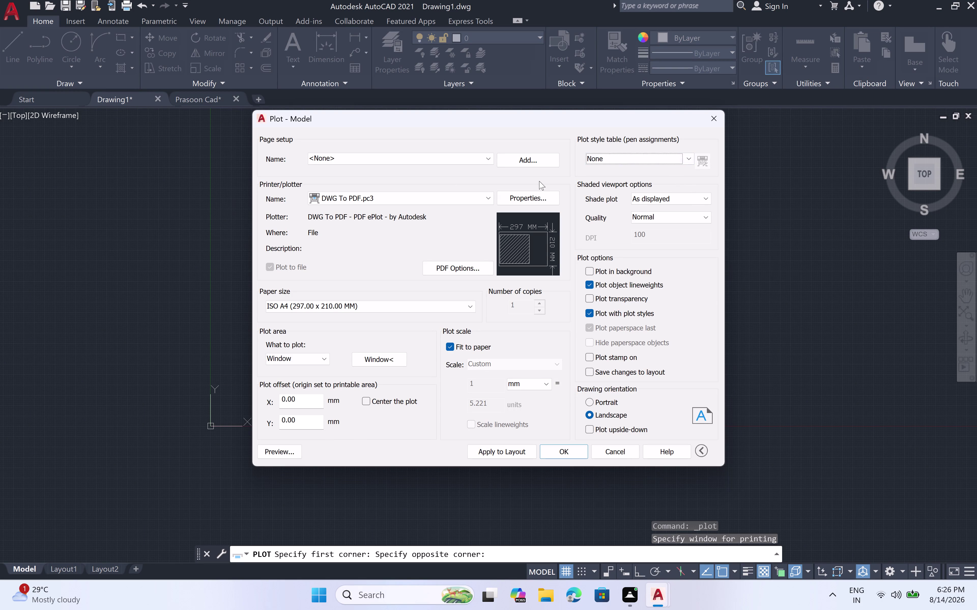
Cancel the earlier plot setup, restart Plot and continue past the Batch Plot notice.
click(716, 125)
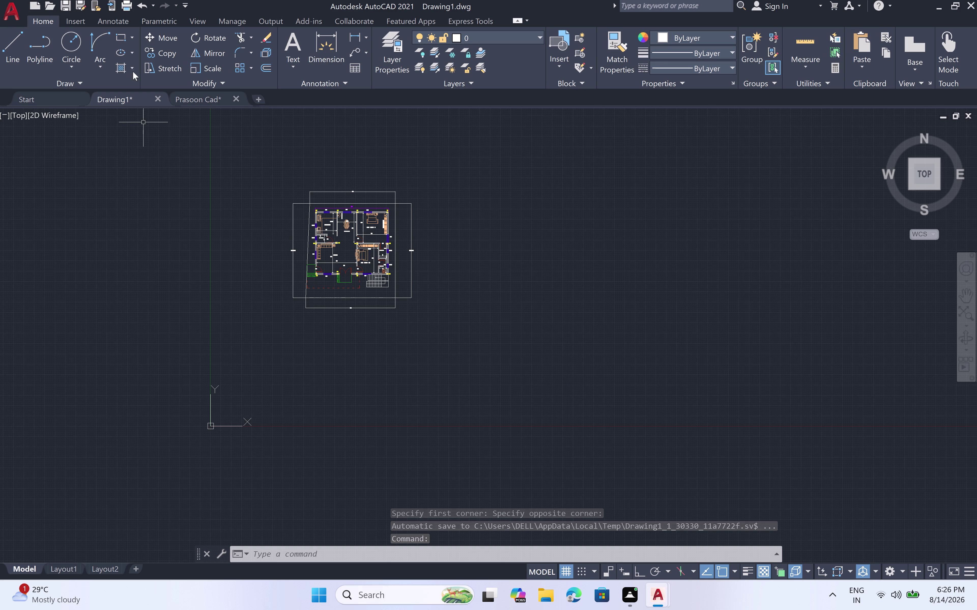
click(130, 1)
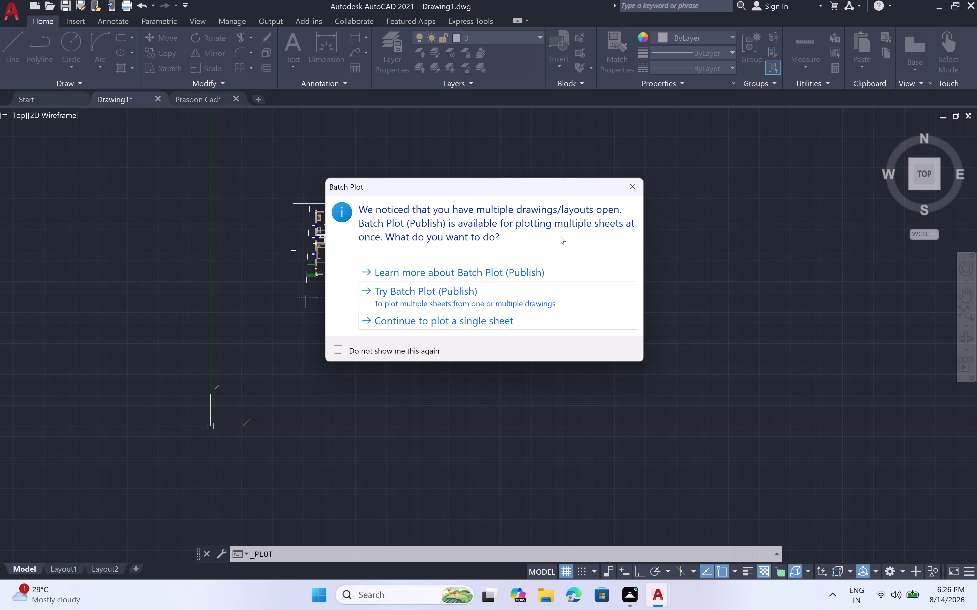
click(627, 183)
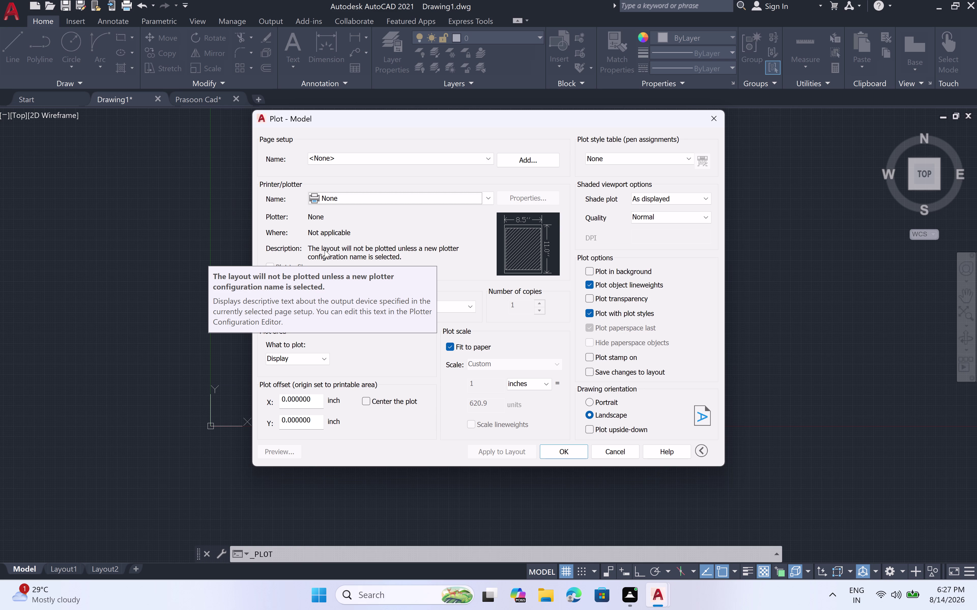
Select DWG To PDF.pc3 as the plotter and bring up its PDF options.
click(484, 196)
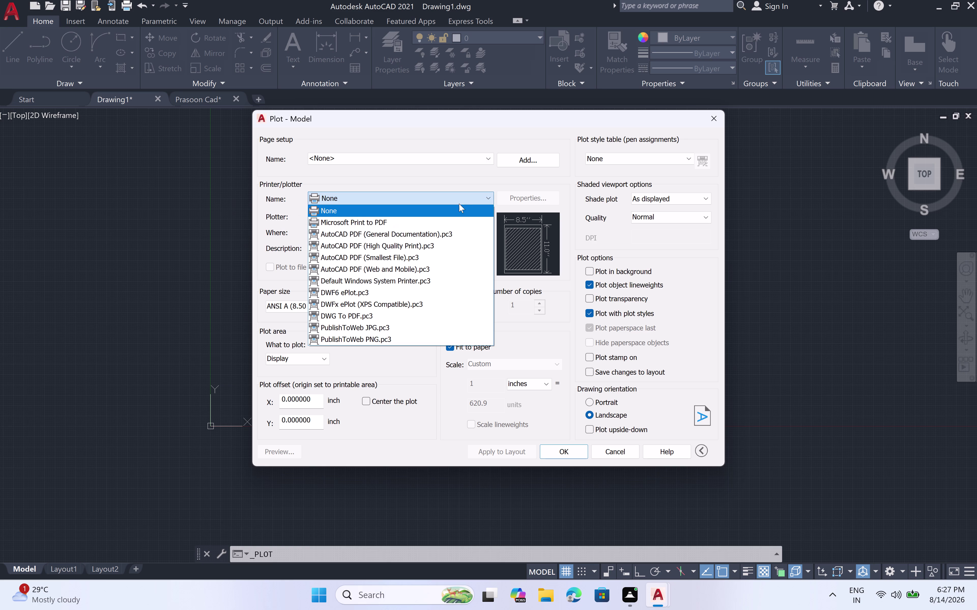
click(416, 313)
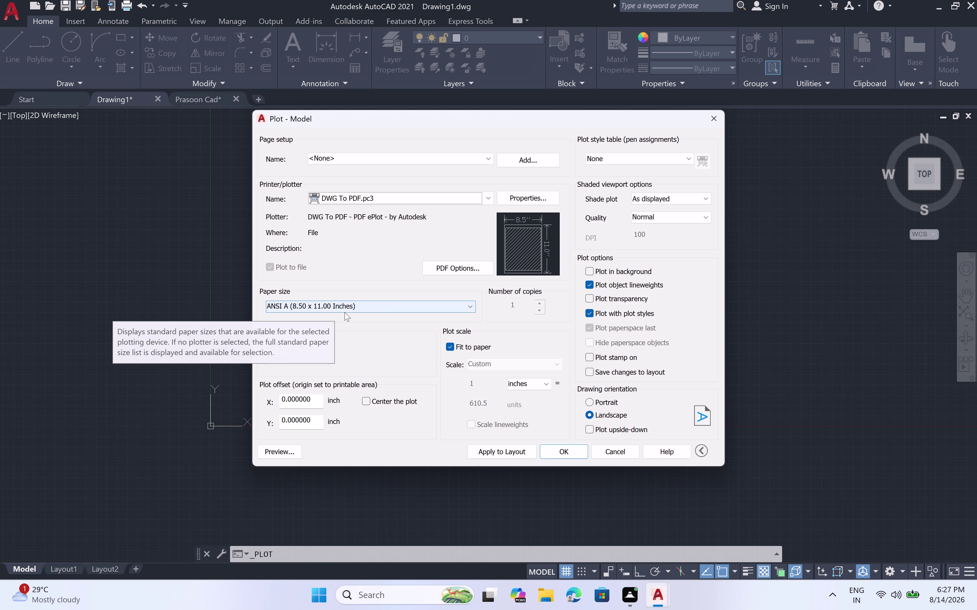
click(464, 266)
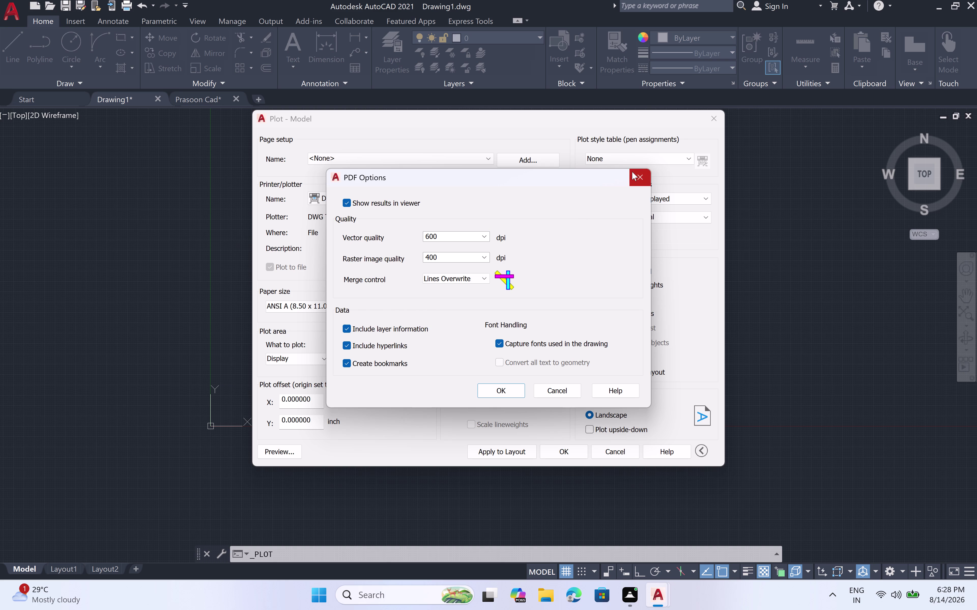
Dismiss PDF Options unchanged and show the available paper sizes.
click(512, 388)
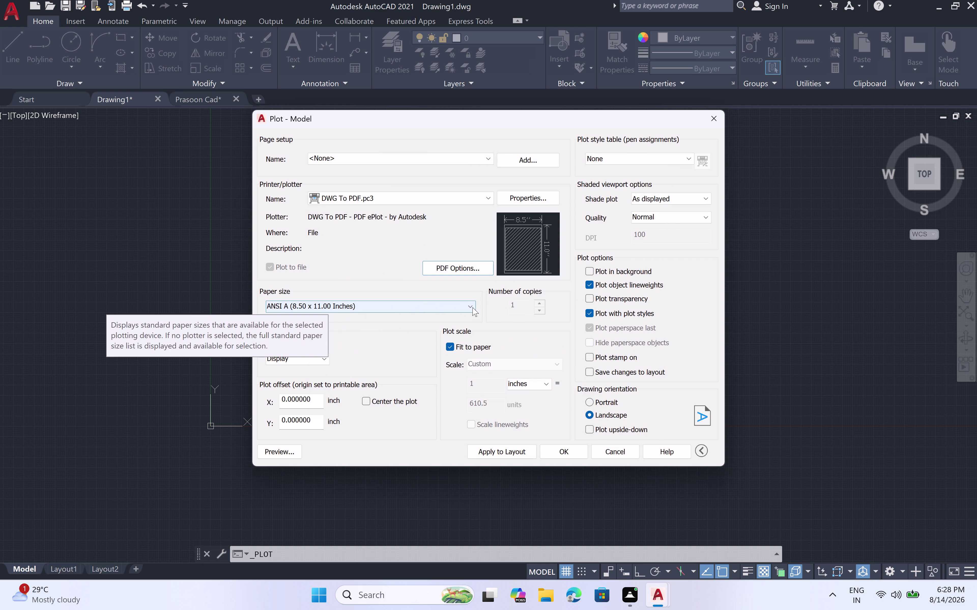
click(472, 307)
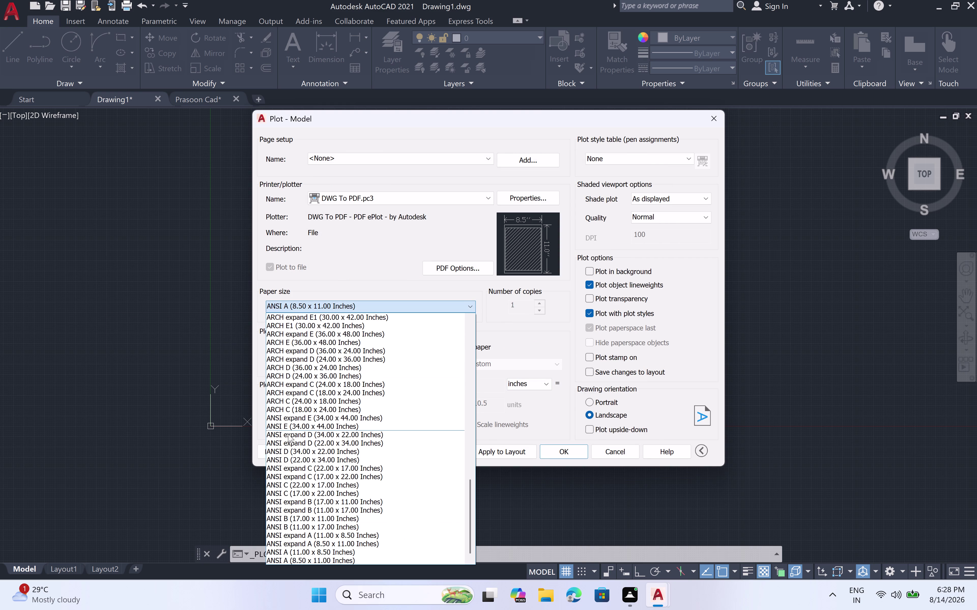
Pick ISO A4 (210.00 x 297.00 MM) from the paper size list.
scroll(down, 3)
scroll(down, 3)
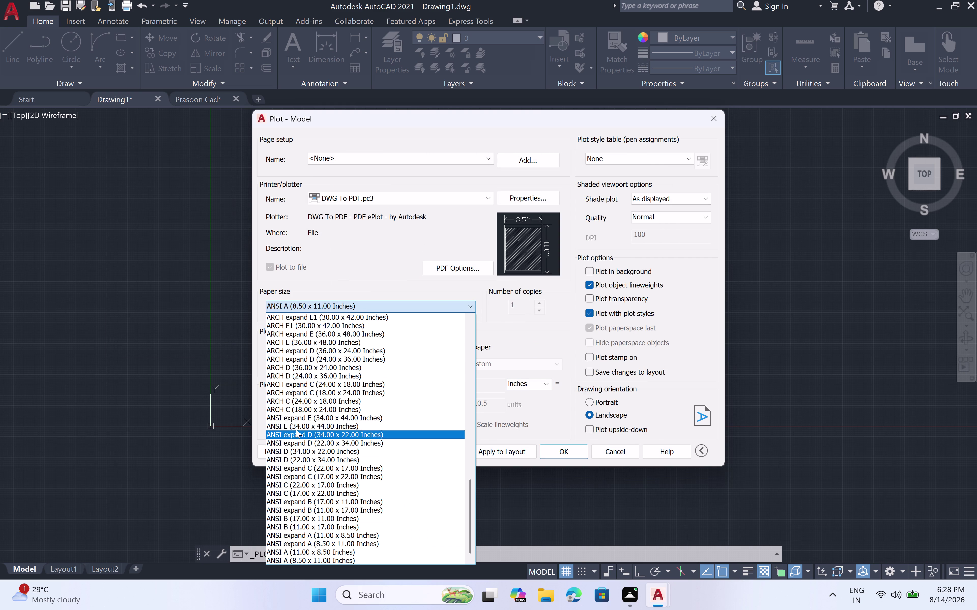
scroll(down, 3)
scroll(up, 3)
scroll(up, 3)
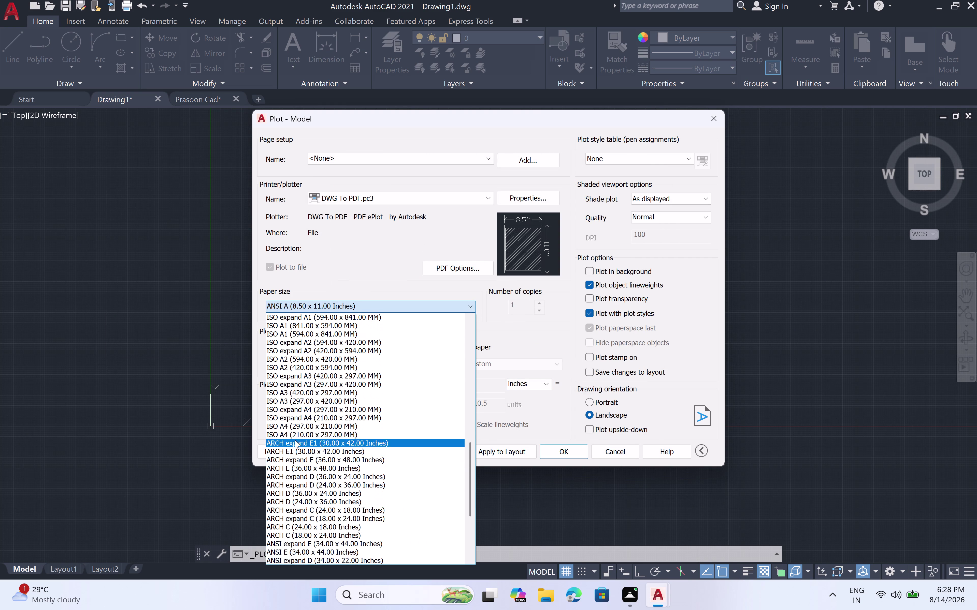
scroll(up, 3)
scroll(up, 3)
scroll(up, 3)
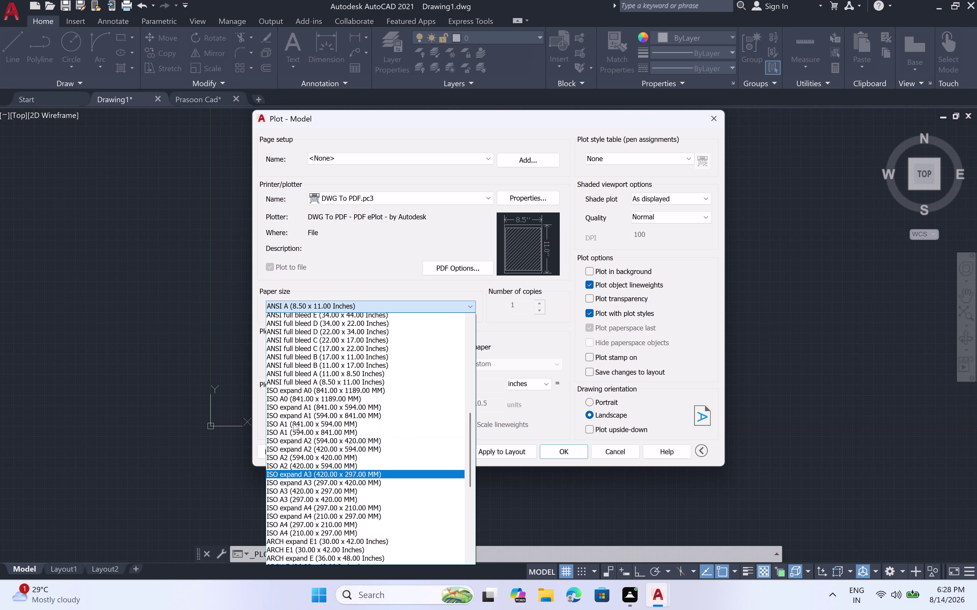
scroll(down, 3)
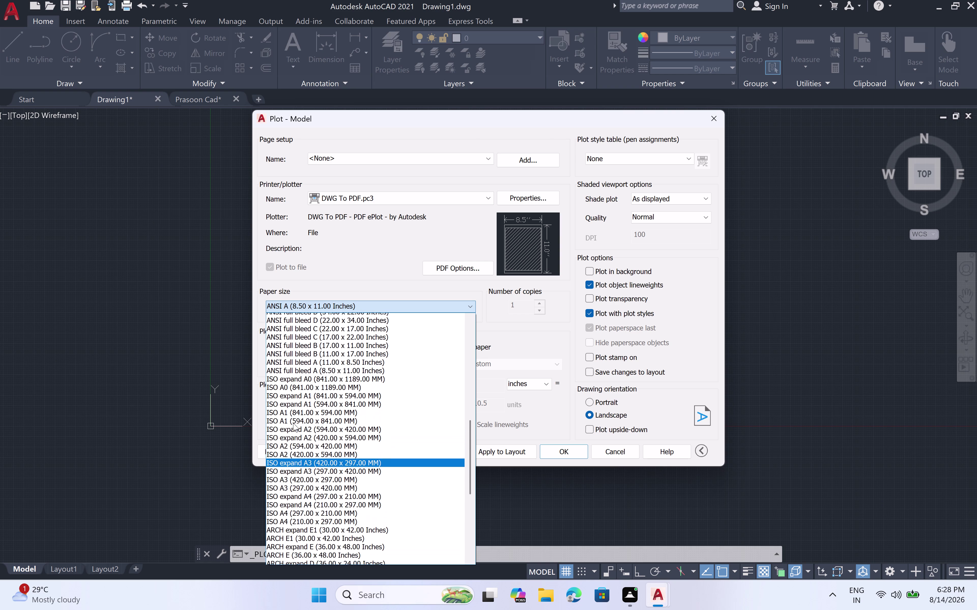
scroll(down, 3)
scroll(down, 3)
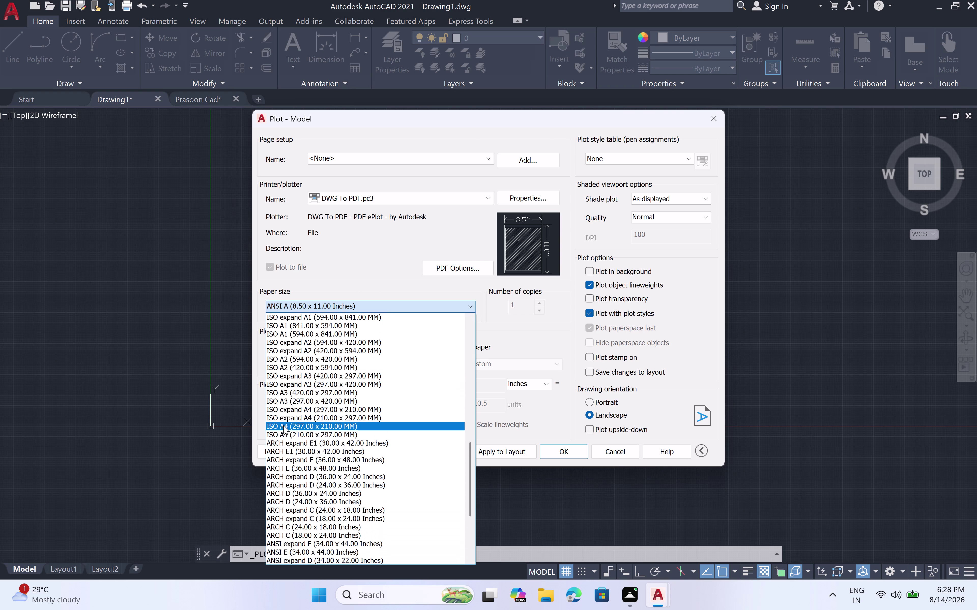
click(285, 432)
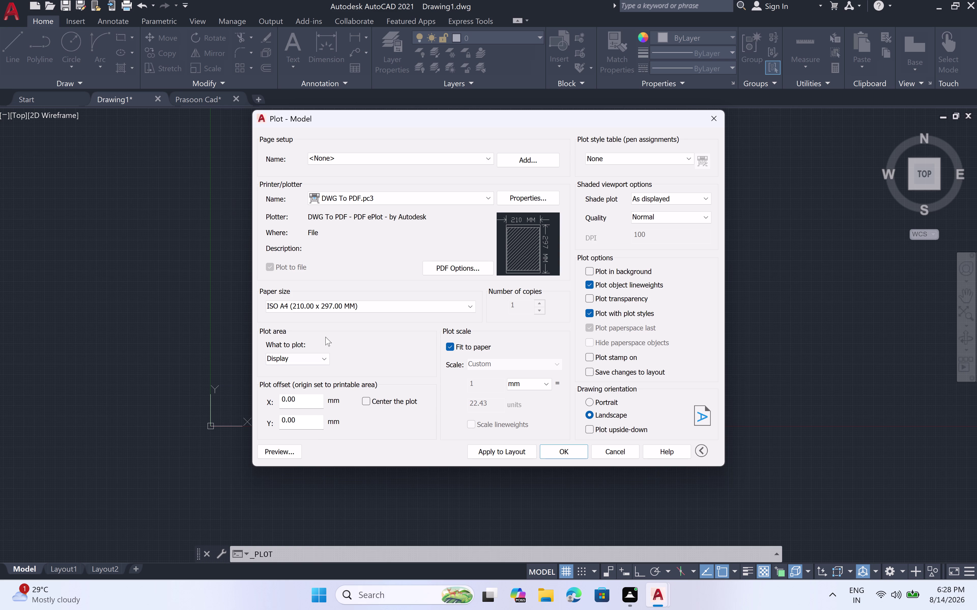
click(325, 355)
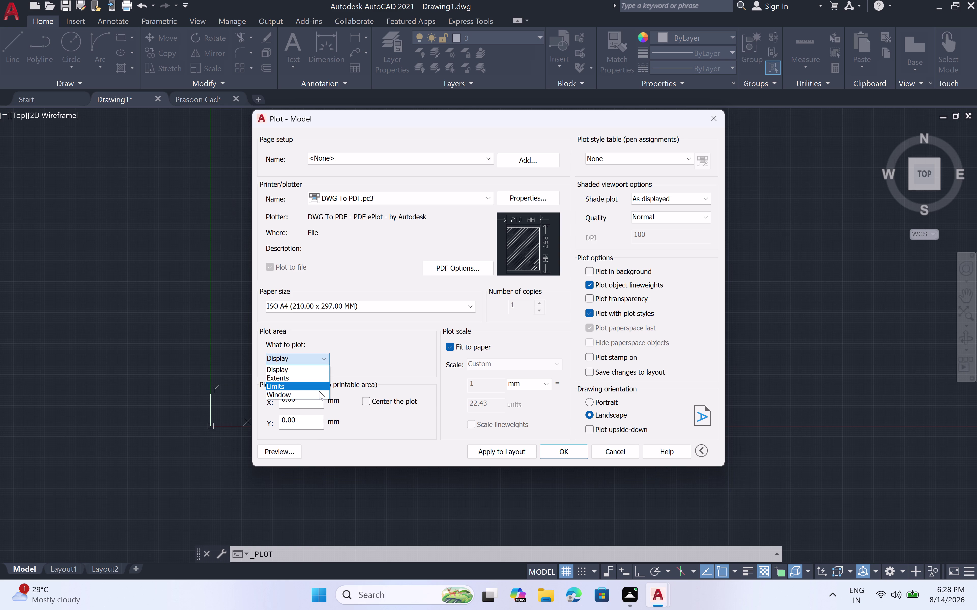
Try a plot window around the floor plan and toggle Center the plot.
click(318, 392)
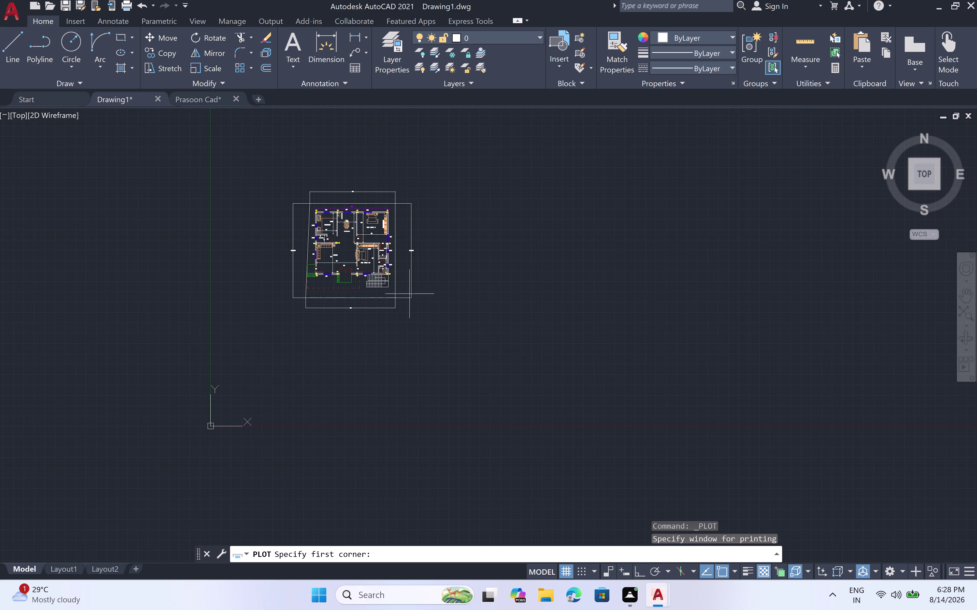
triple_click(431, 178)
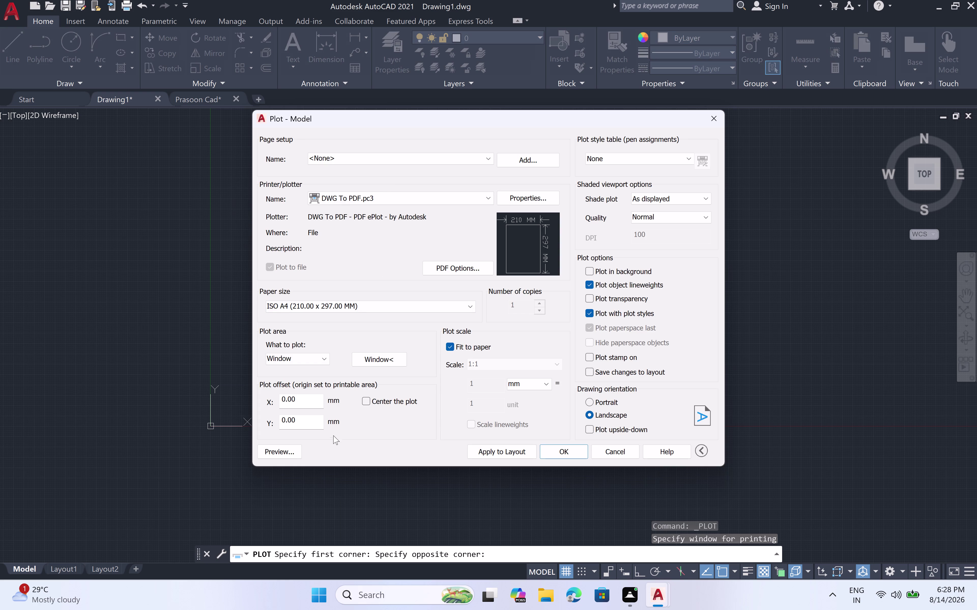
click(366, 400)
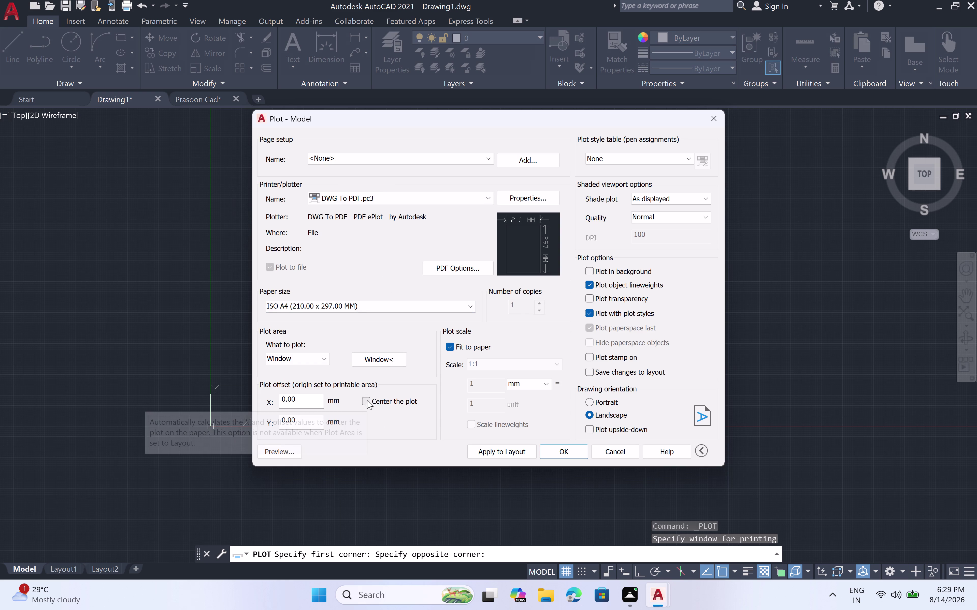
click(367, 401)
click(366, 400)
click(365, 399)
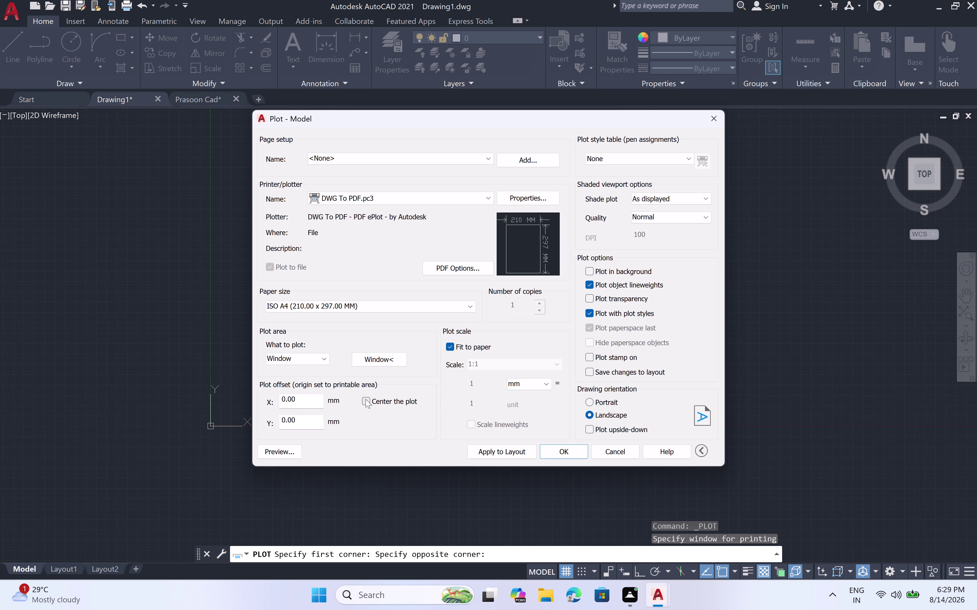
click(368, 399)
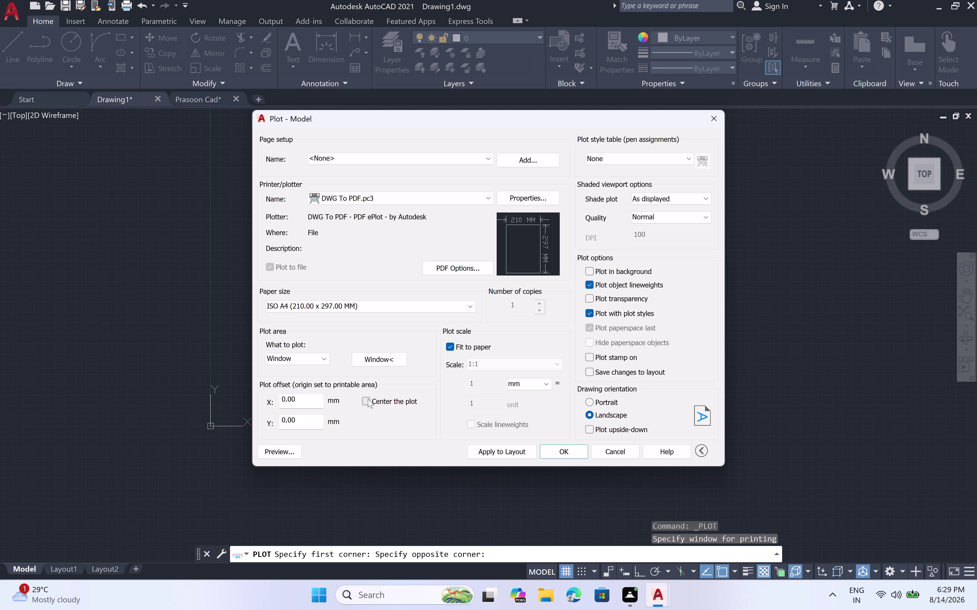
Re-pick both plot window corners around the floor plan and centre the plot.
click(367, 399)
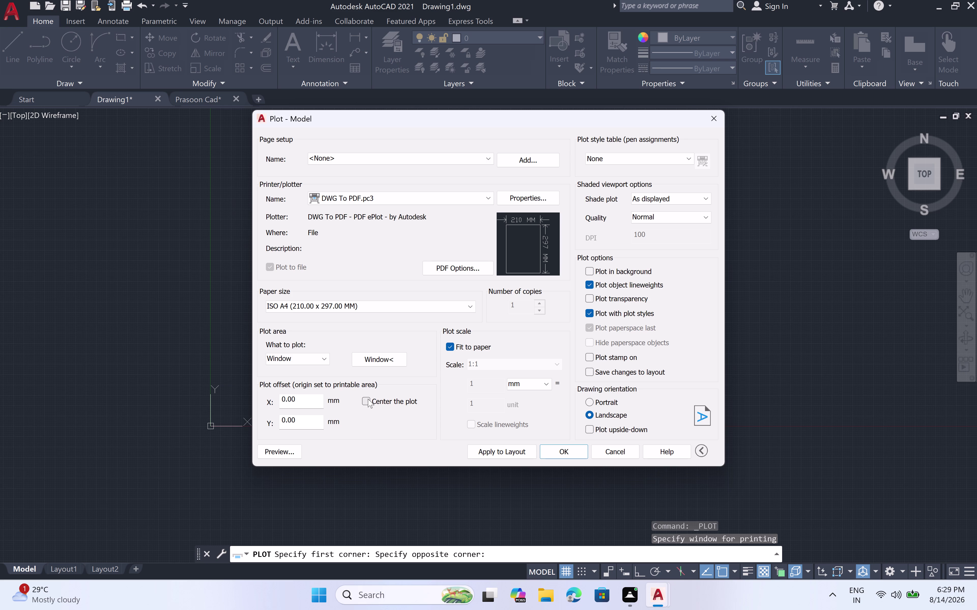
click(366, 399)
click(377, 355)
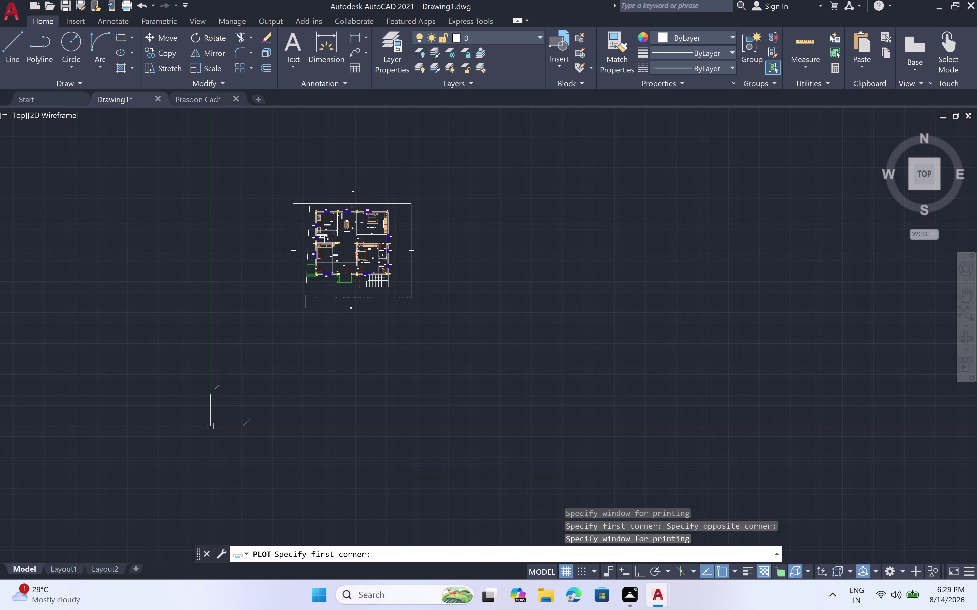
click(424, 175)
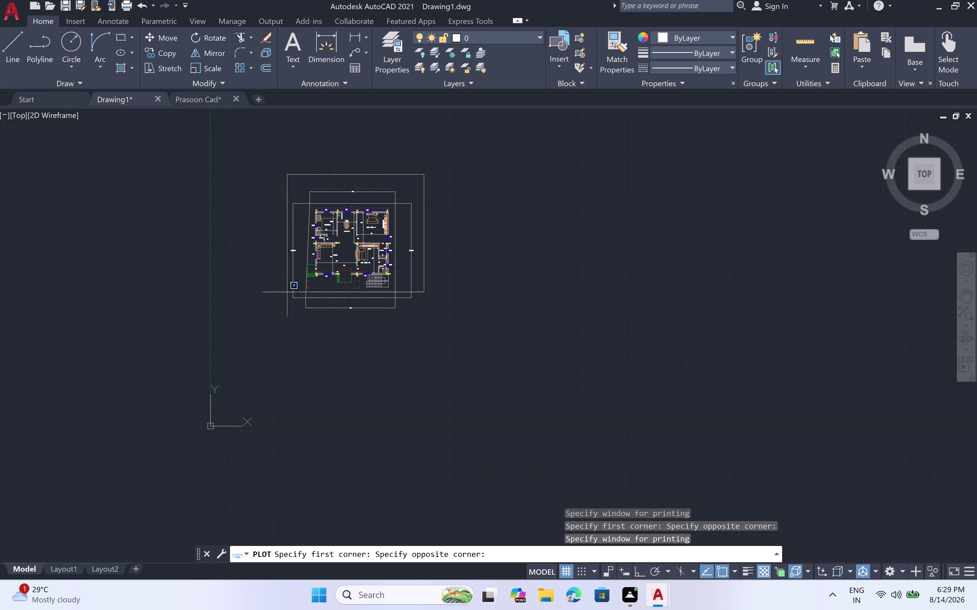
double_click(279, 322)
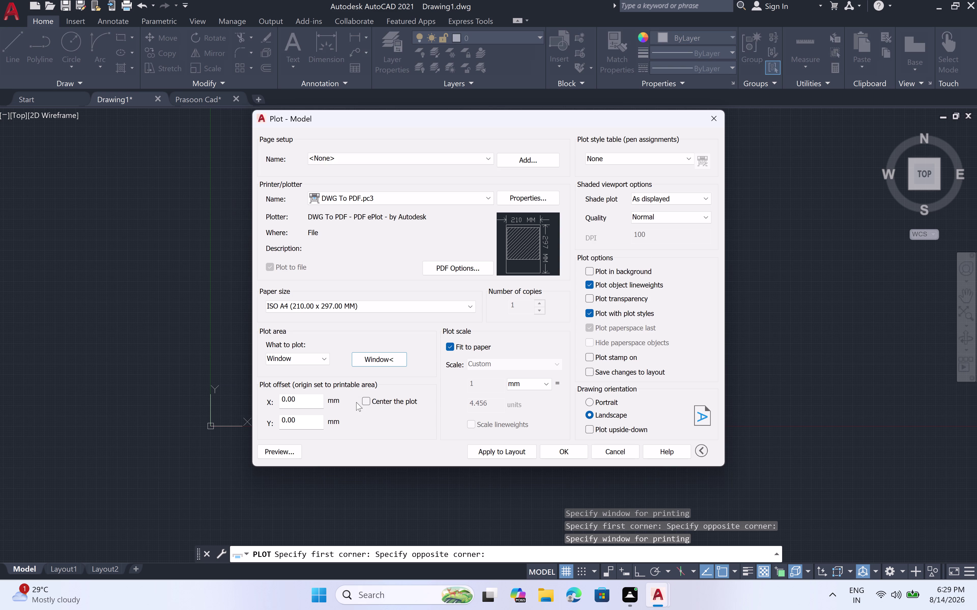
click(363, 401)
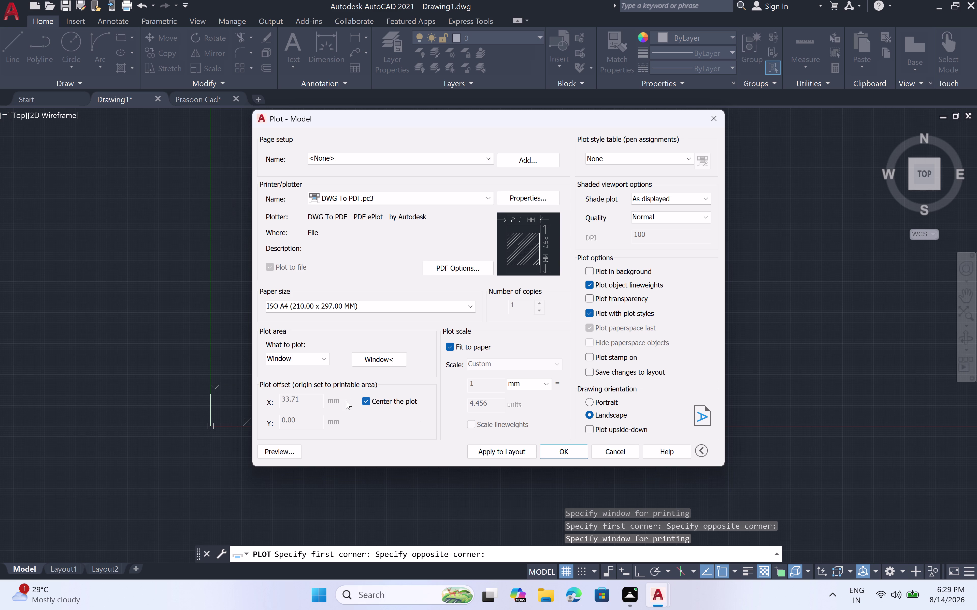
Set acad.ctb as the plot style table and apply it to all layouts.
click(367, 397)
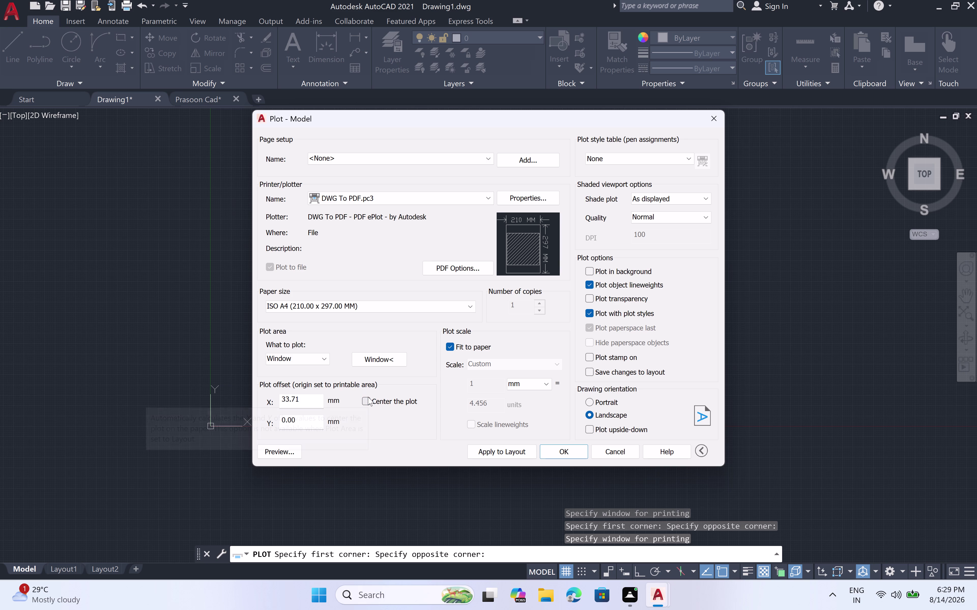
click(368, 399)
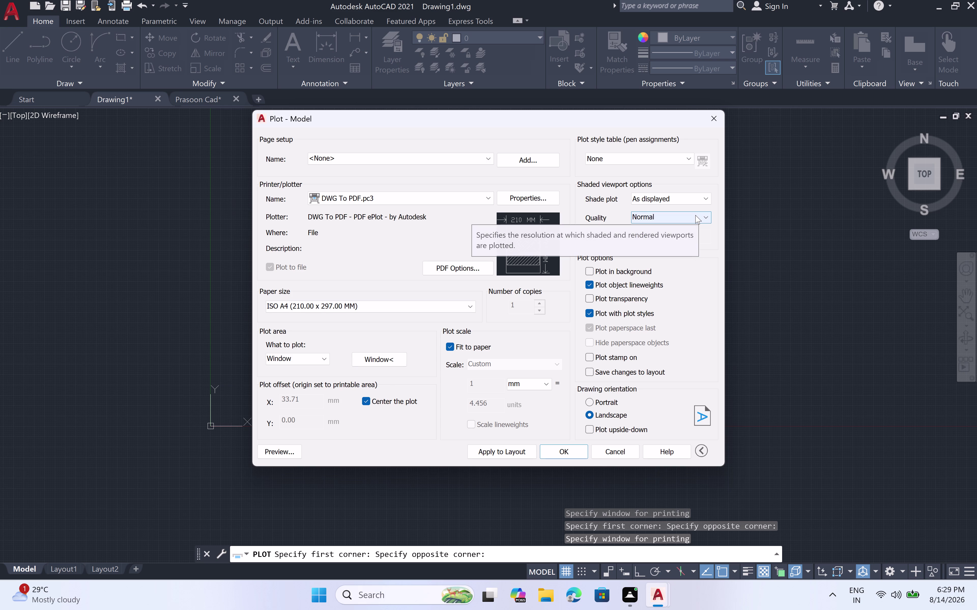
click(686, 159)
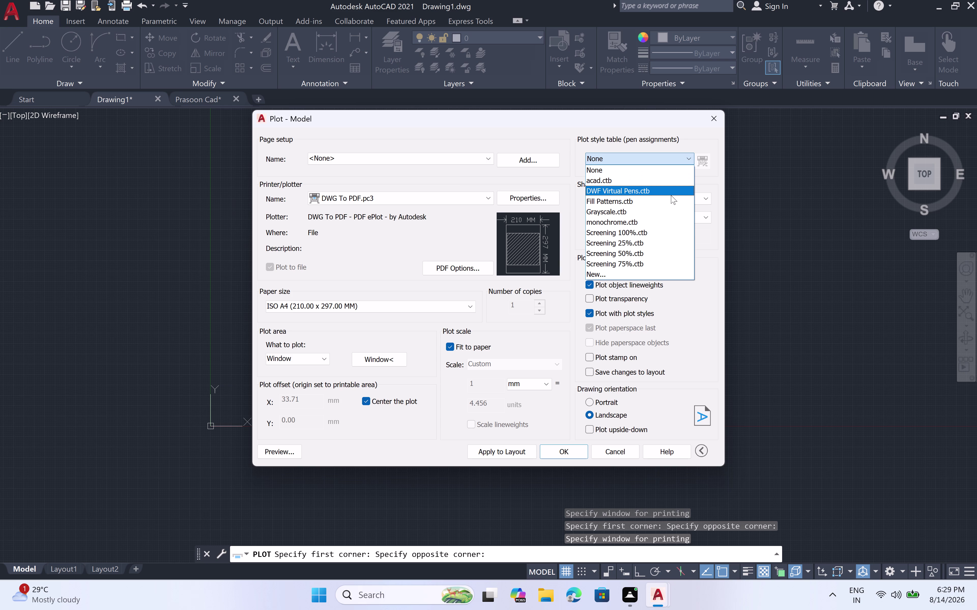
click(662, 185)
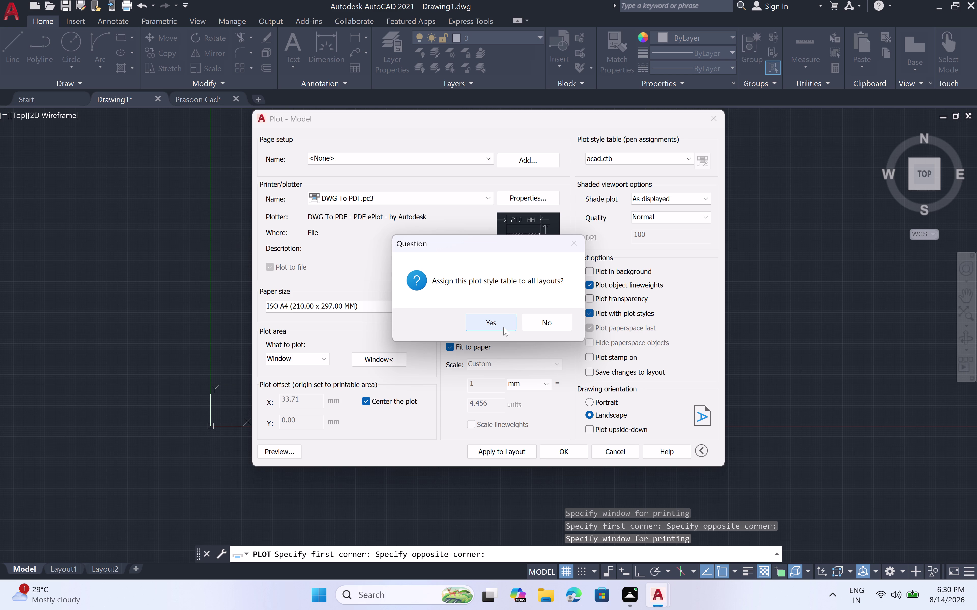
click(504, 327)
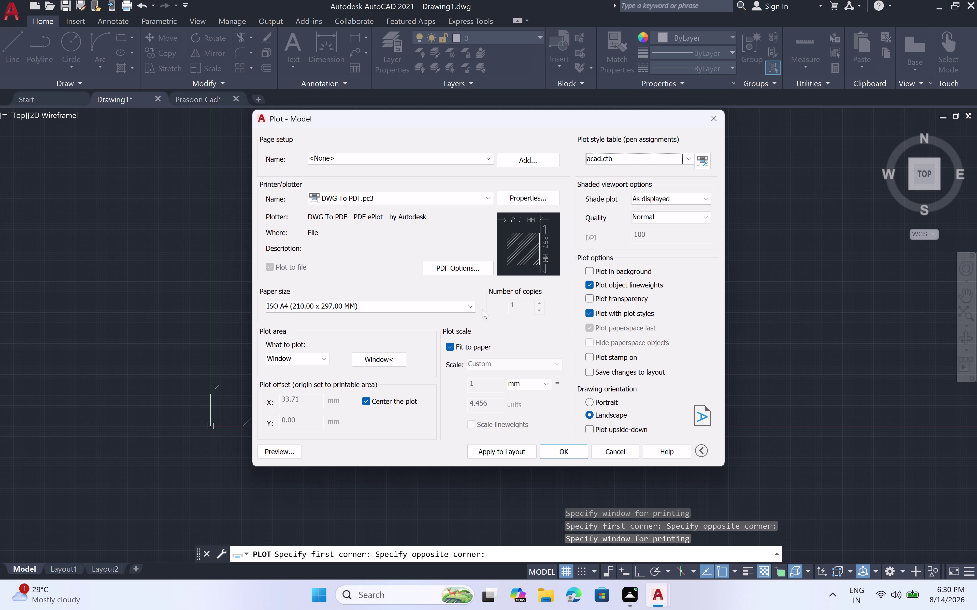
click(290, 452)
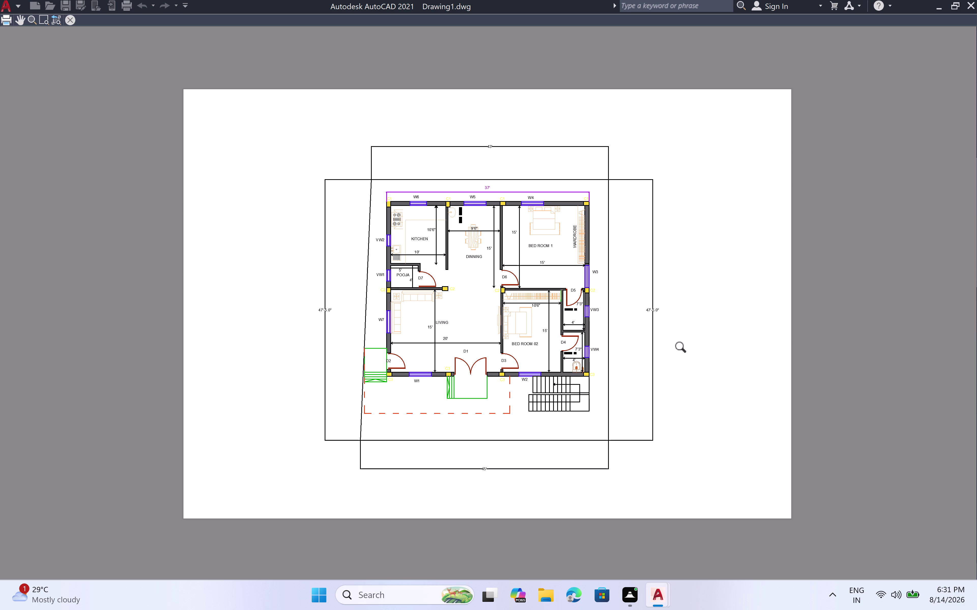
Inspect the centred floor plan in the plot preview, then exit the preview.
click(466, 318)
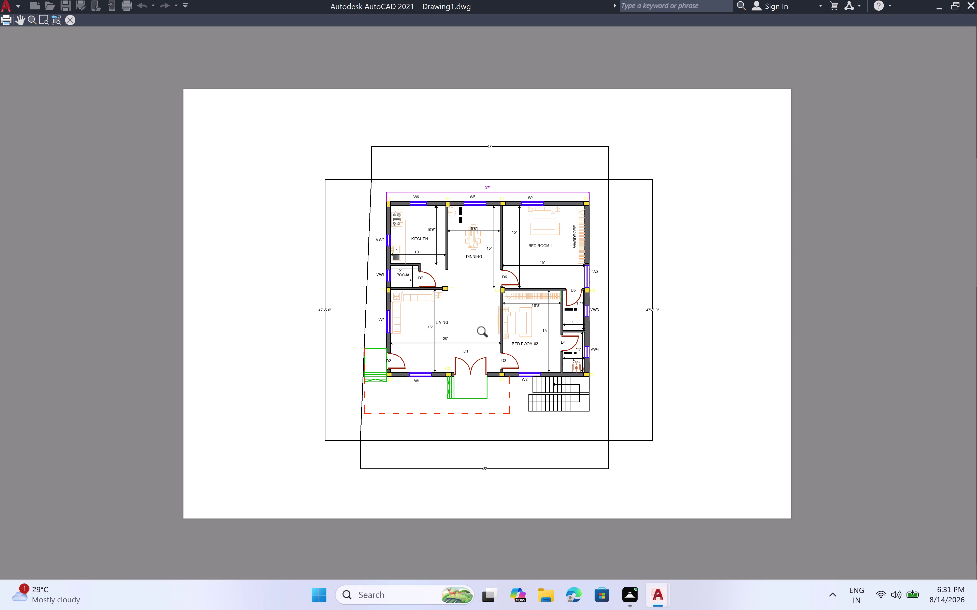
click(490, 328)
double_click(490, 328)
click(742, 316)
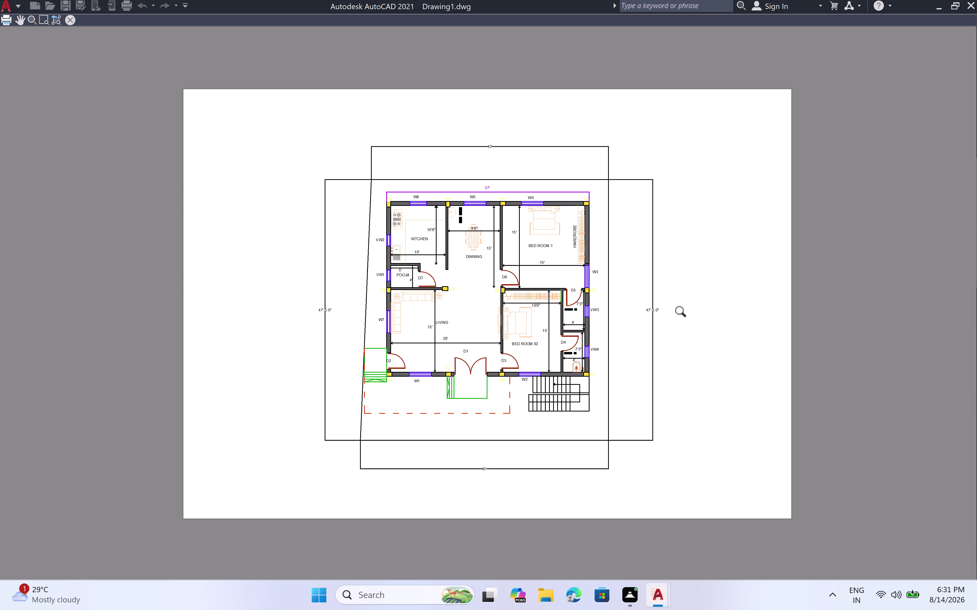
right_click(684, 313)
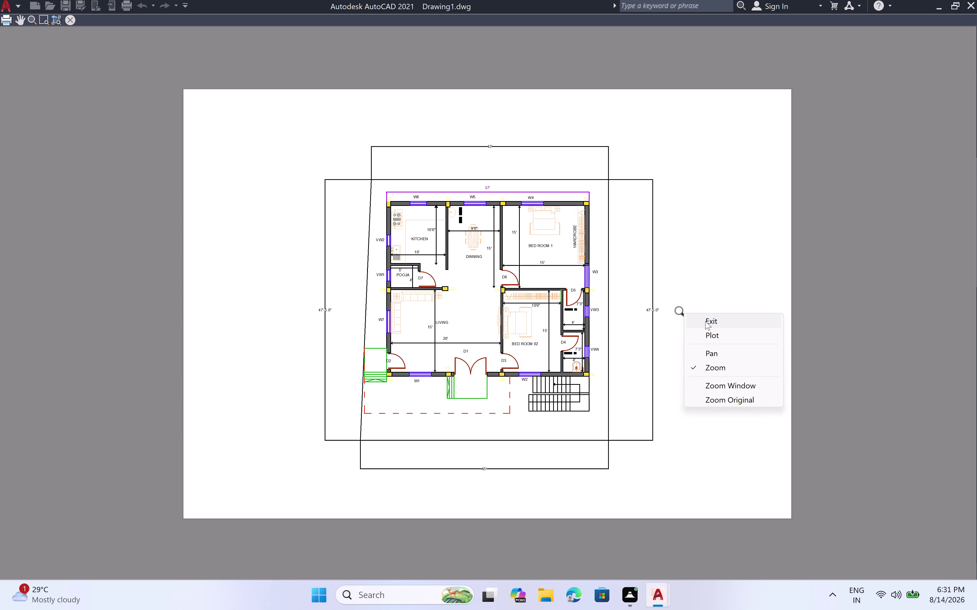
click(705, 321)
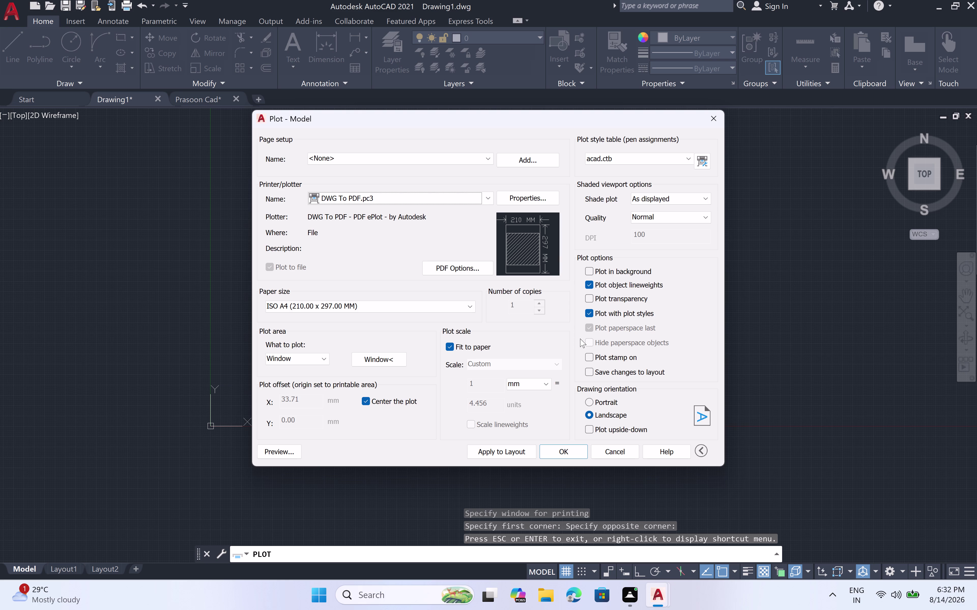
Confirm the plot settings to send the floor plan to a PDF file.
click(580, 454)
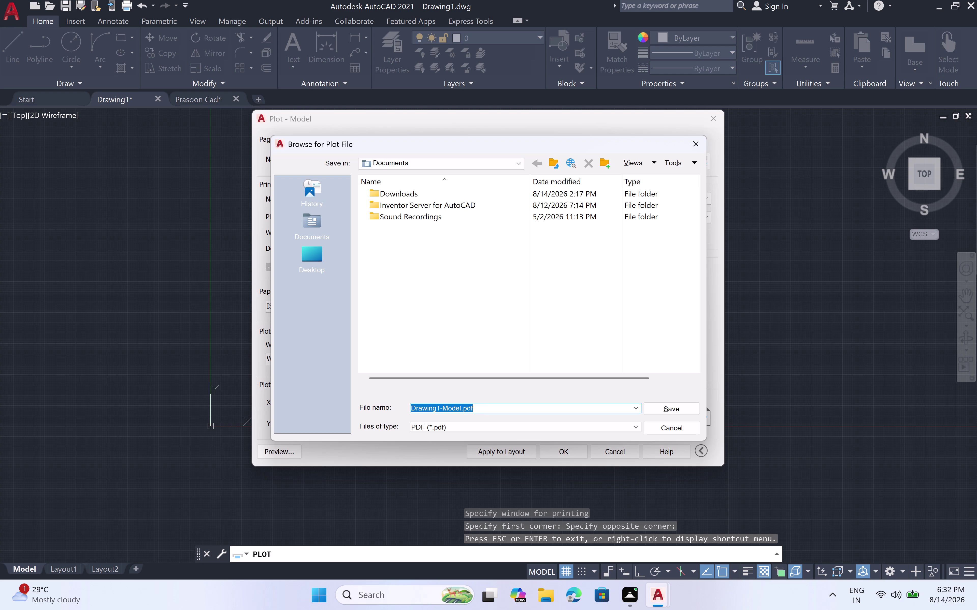
Name the plot file COLUMN GROUND PLAN.pdf and save it.
key(BackSpace)
text(C)
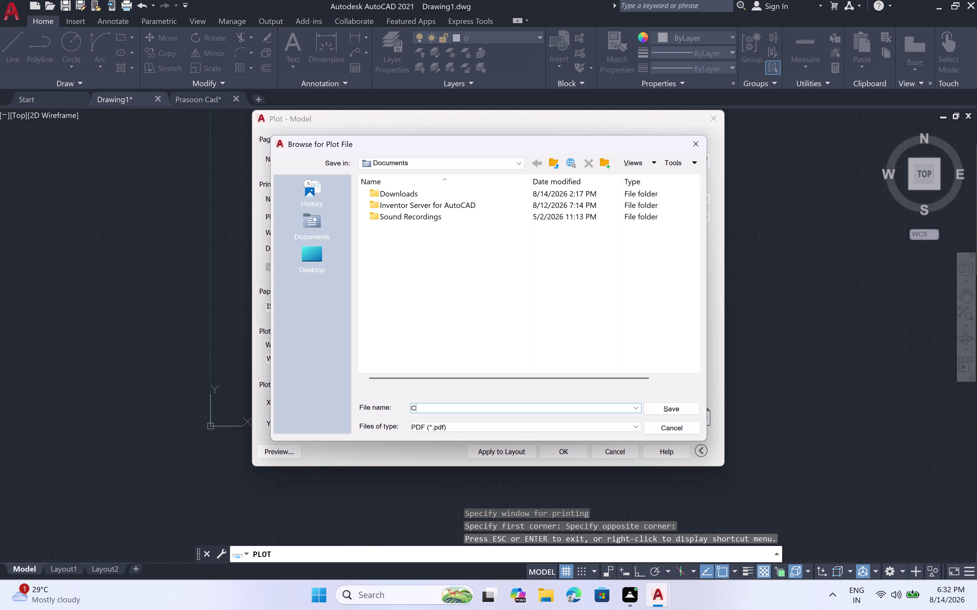
text(OLUMN)
key(space)
text(GR)
key(o)
text(UN)
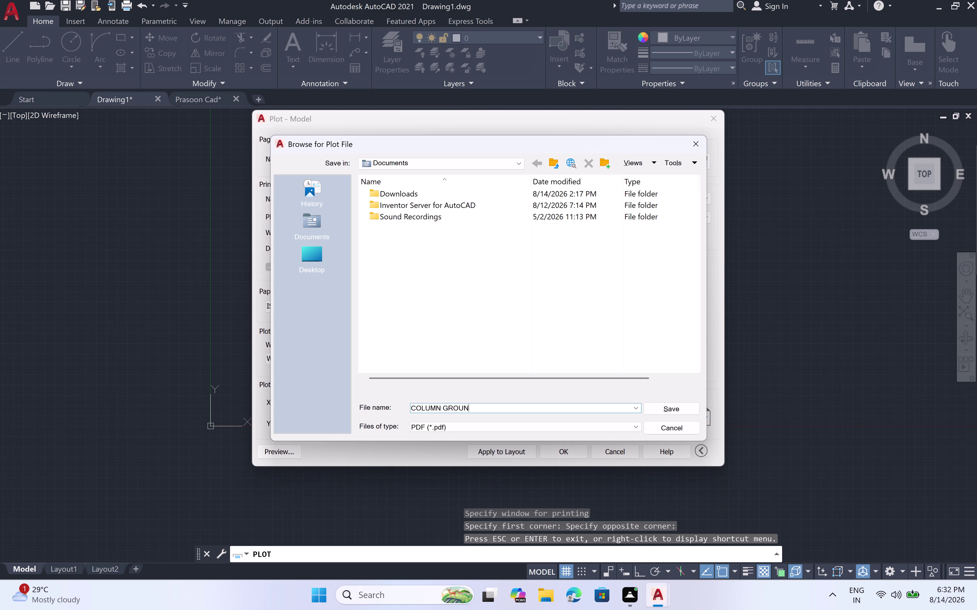
key(d)
key(space)
text(PL)
text(AN)
text(.PD)
key(f)
key(BackSpace)
key(BackSpace)
key(BackSpace)
key(p)
text(df)
click(674, 409)
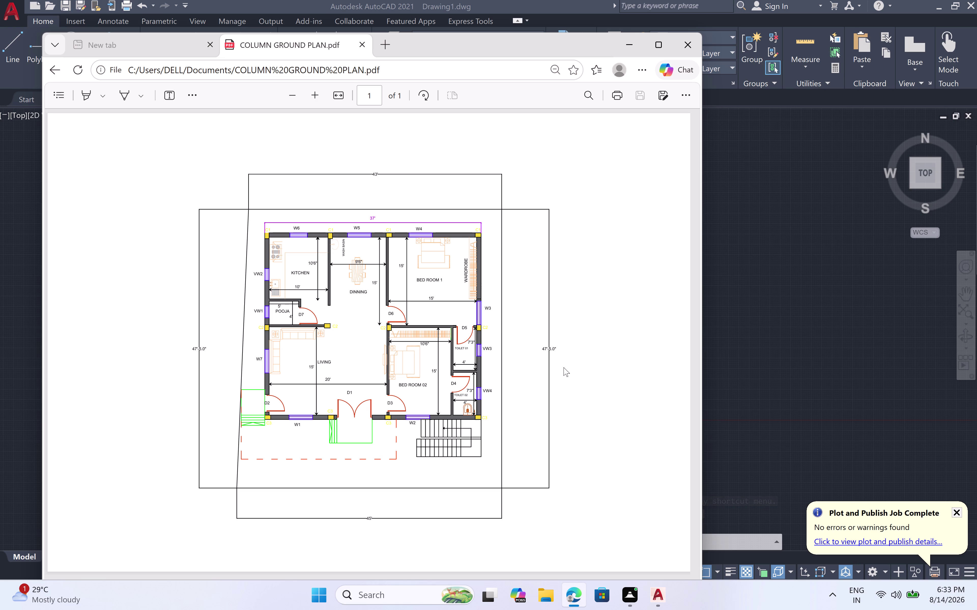